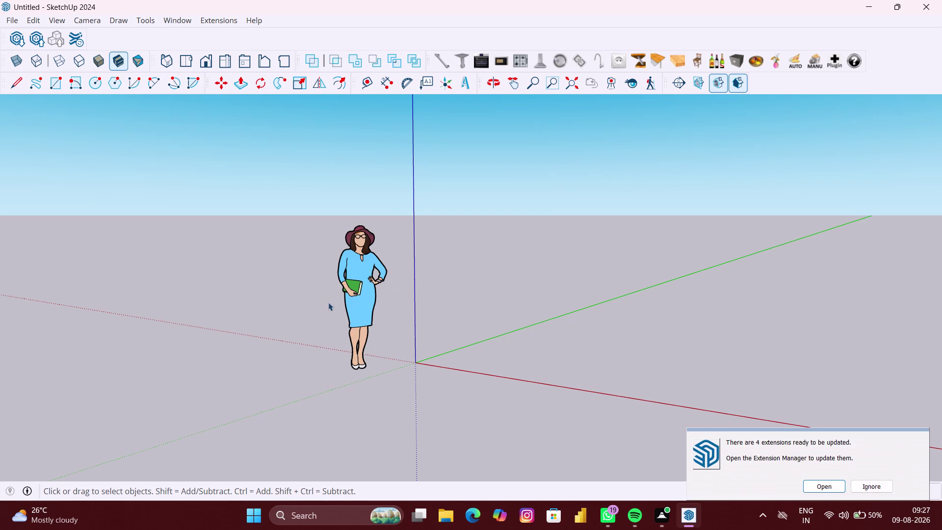
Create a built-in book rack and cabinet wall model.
Delete the default standing person figure from the scene.
click(357, 294)
key(BackSpace)
key(Delete)
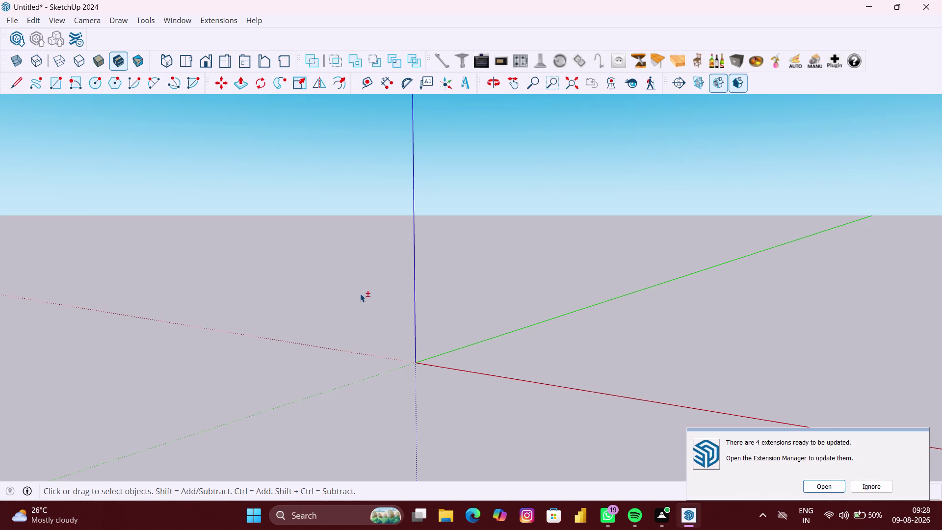
Orbit and pan the view to frame the axes origin and ground plane.
middle_drag(360, 310, 483, 319)
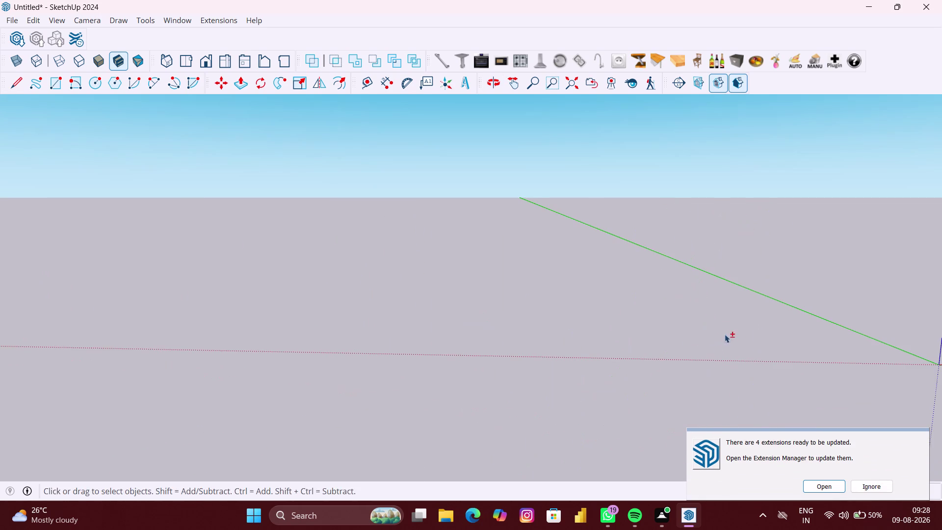
middle_drag(727, 334, 283, 341)
middle_drag(760, 358, 756, 358)
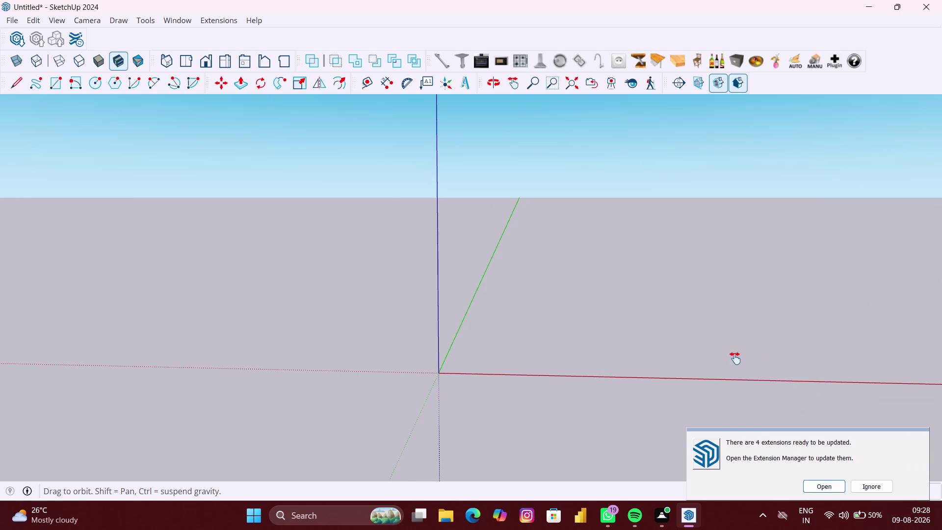
middle_drag(756, 358, 570, 363)
middle_drag(820, 363, 765, 387)
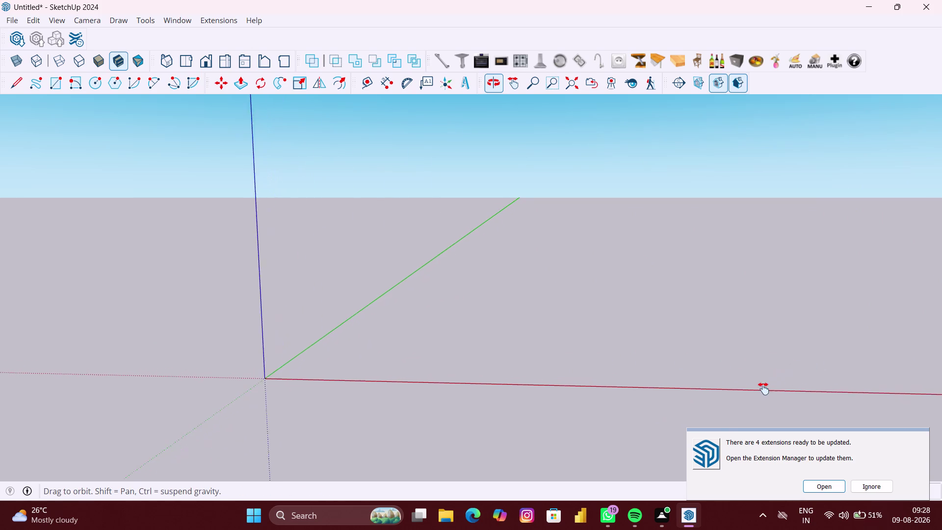
middle_drag(766, 387, 583, 443)
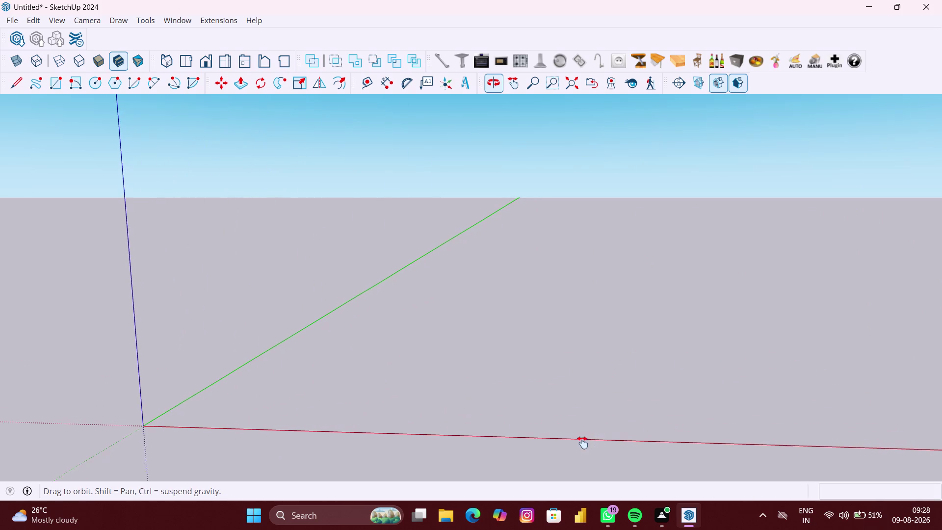
middle_drag(583, 442, 583, 442)
middle_drag(641, 402, 624, 421)
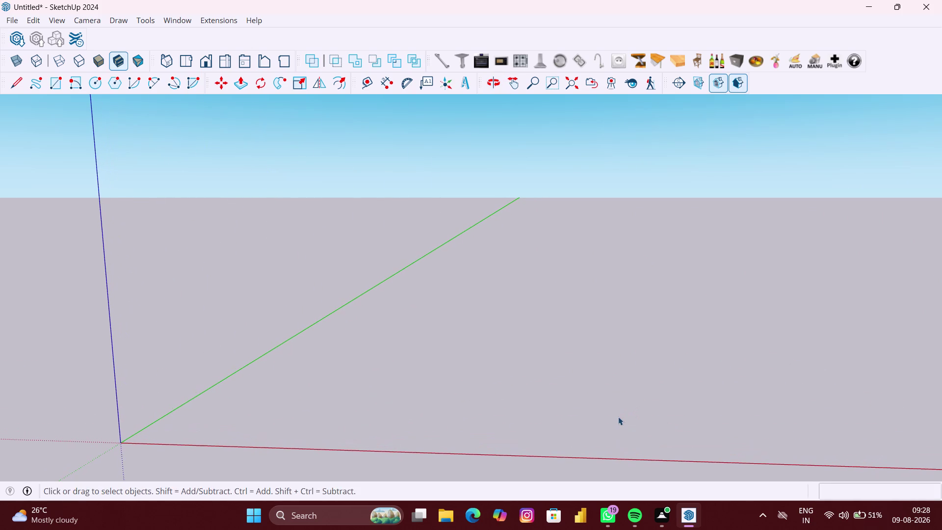
middle_drag(619, 416, 632, 421)
middle_drag(650, 417, 592, 409)
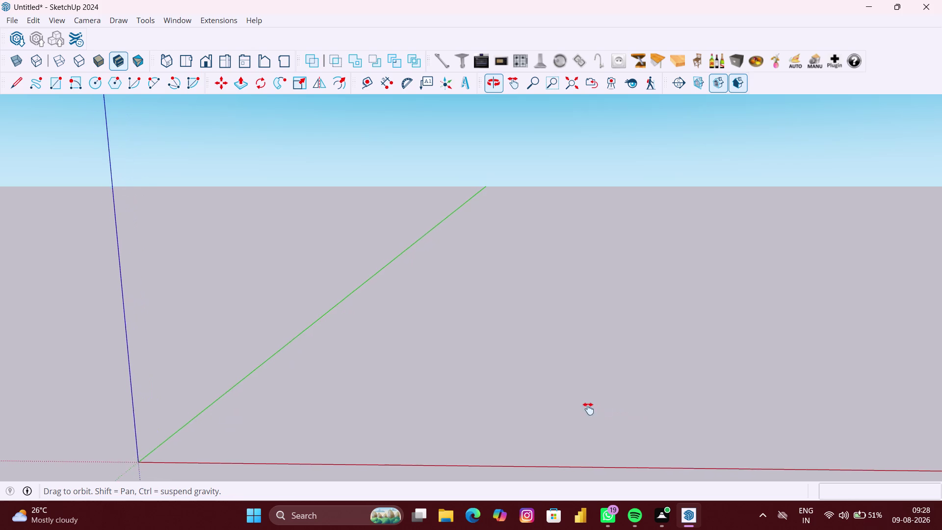
middle_drag(592, 409, 568, 409)
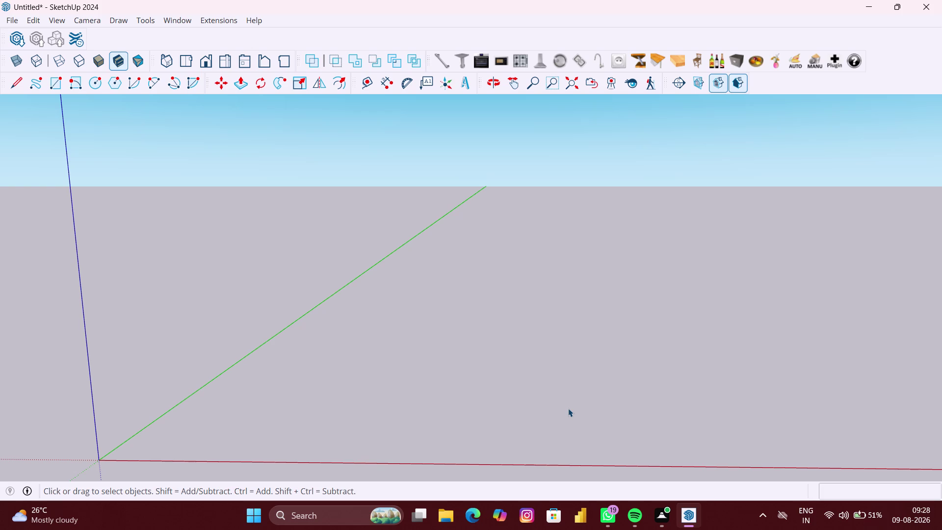
Draw a 10',10' rectangle on the ground from a chosen first corner.
key(r)
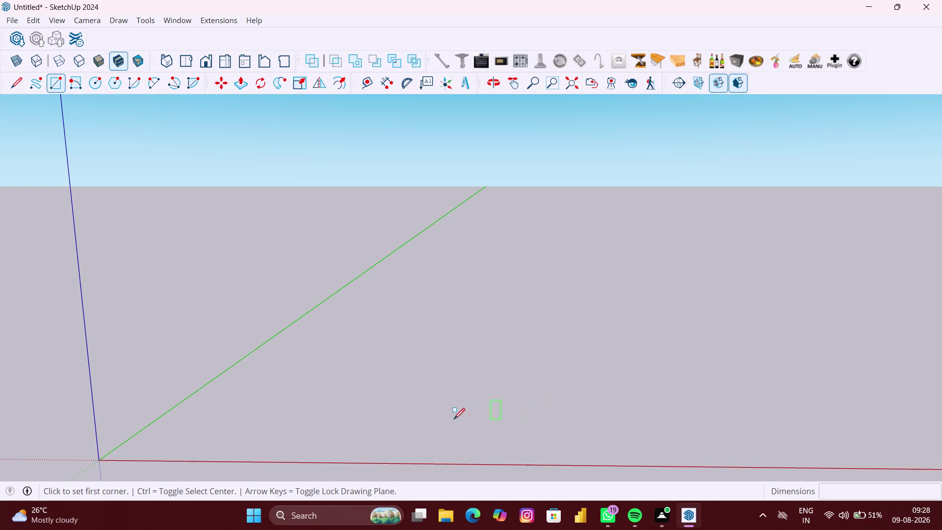
key(Up)
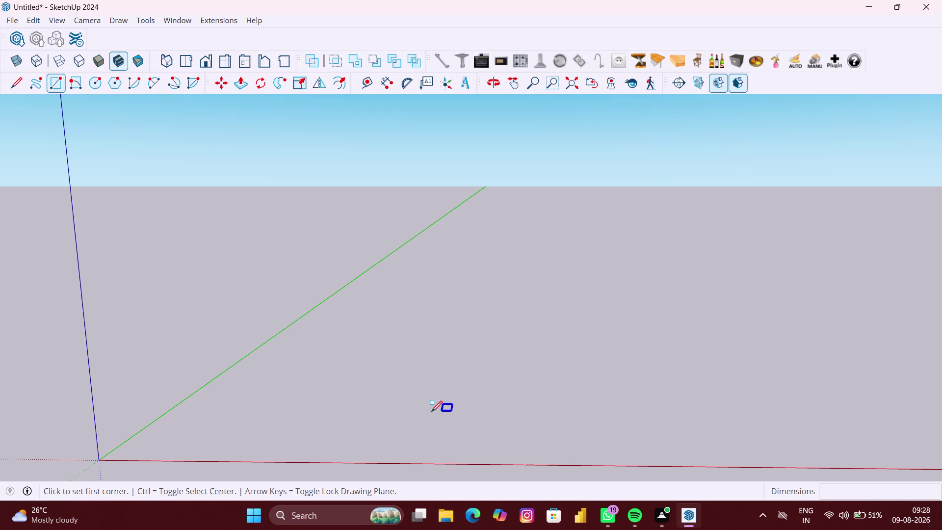
click(431, 412)
text(10)
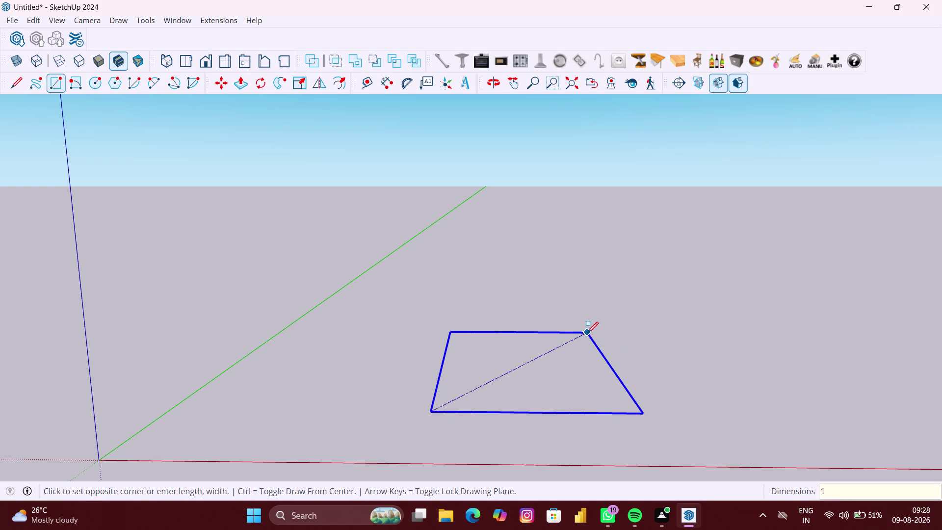
text(',)
text(10')
key(Return)
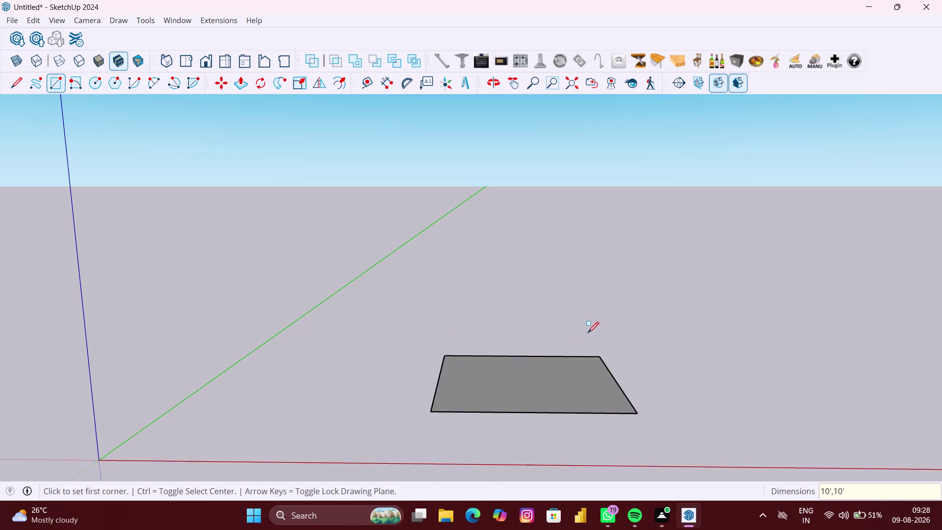
Zoom and orbit closer to the new floor face, then pick the Tape Measure tool.
scroll(up, 3)
middle_drag(622, 419, 622, 437)
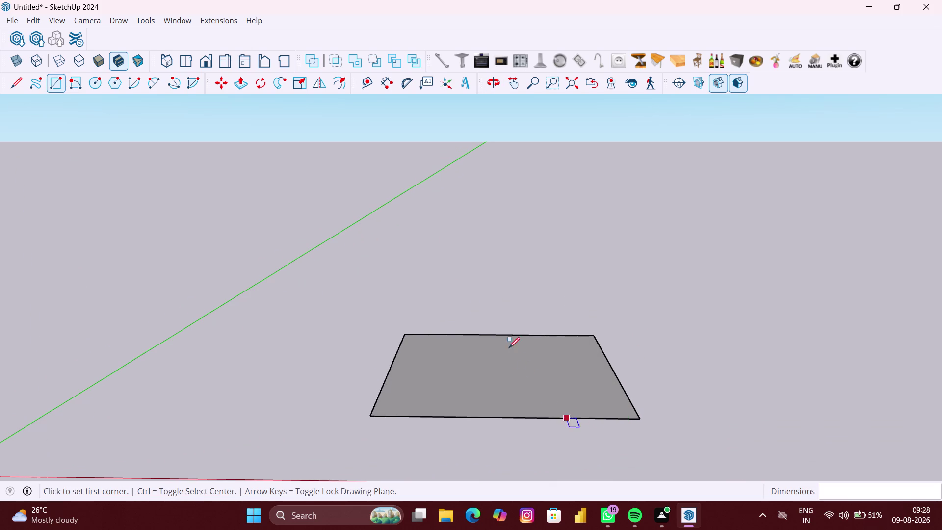
click(363, 76)
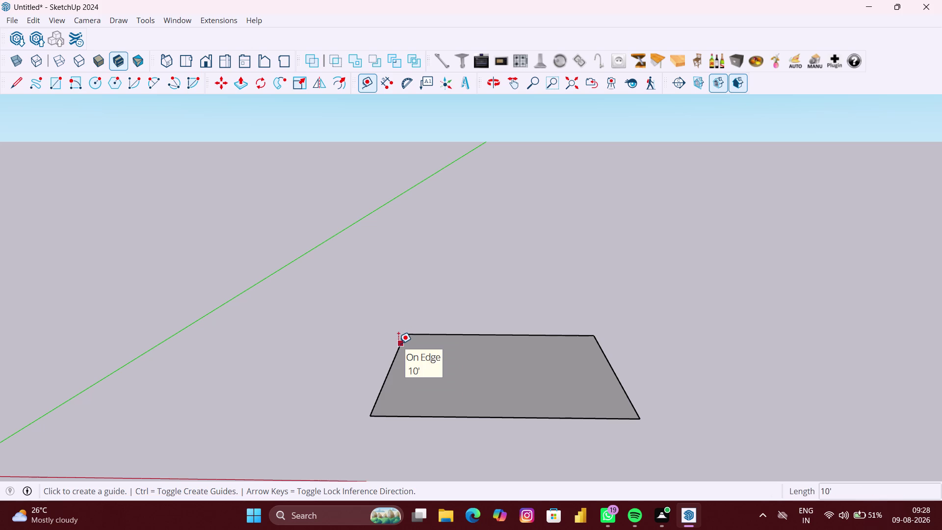
Place a guide line offset 199.41" from the floor face's back edge.
click(398, 344)
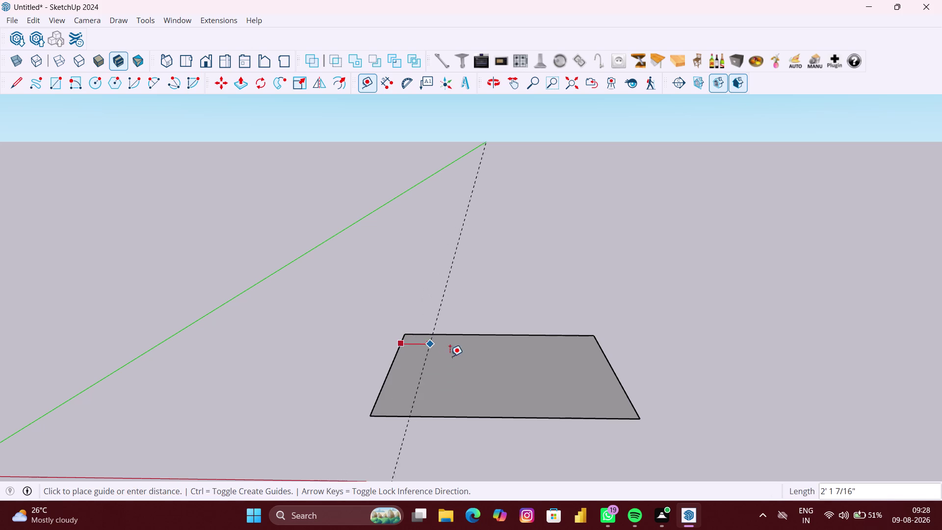
key(1)
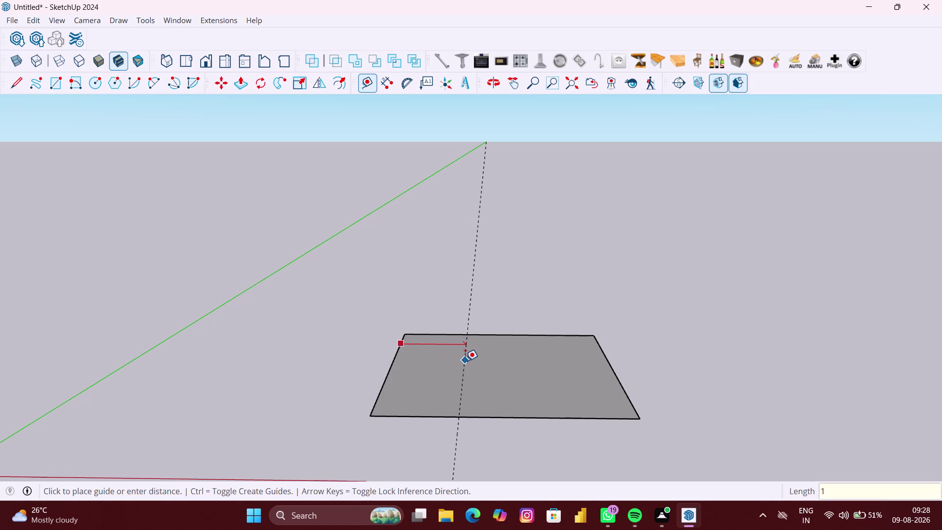
text(99)
text(.41)
key(shift+quotedbl)
key(Return)
Select the floor face together with its edges and activate the Scale tool.
scroll(down, 3)
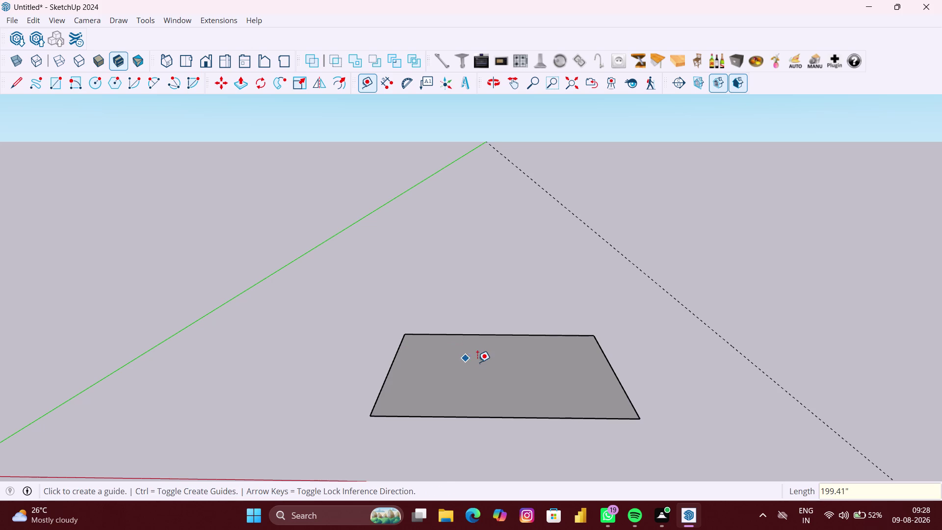
scroll(down, 3)
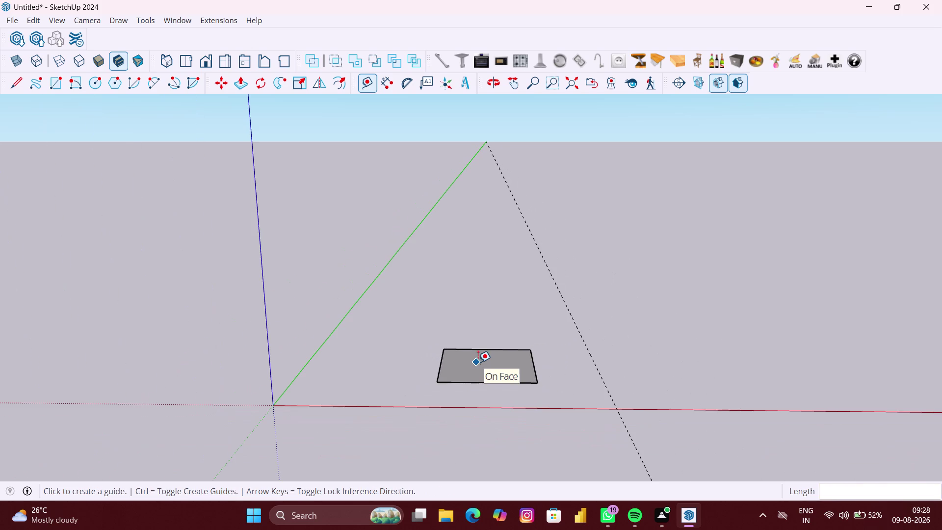
key(space)
scroll(up, 3)
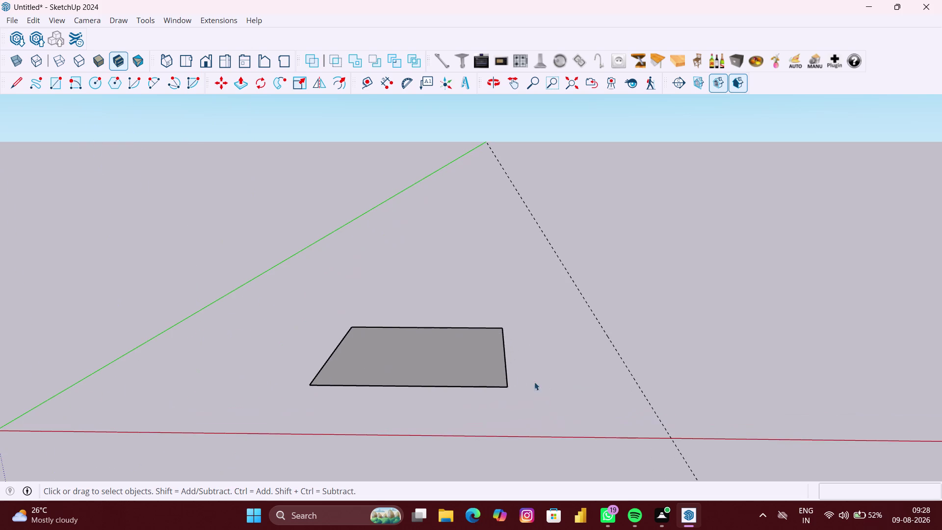
click(492, 372)
double_click(435, 368)
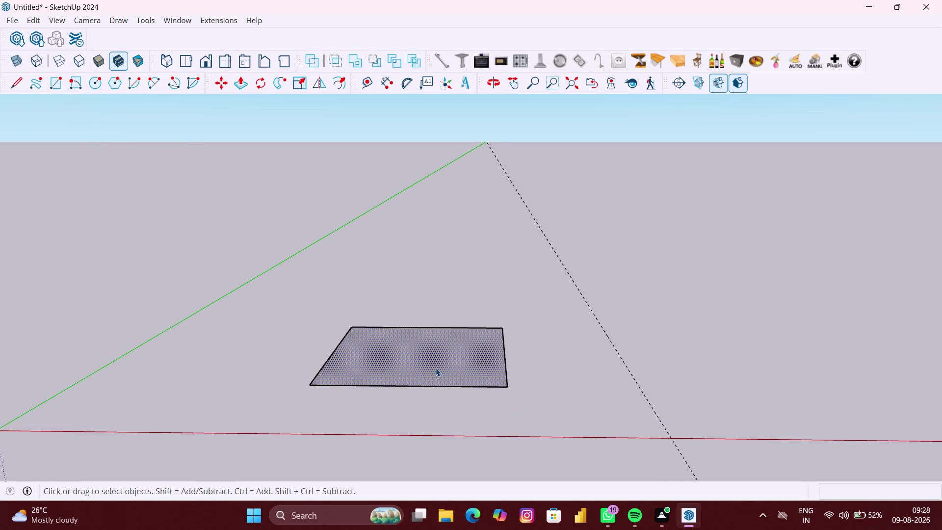
click(294, 84)
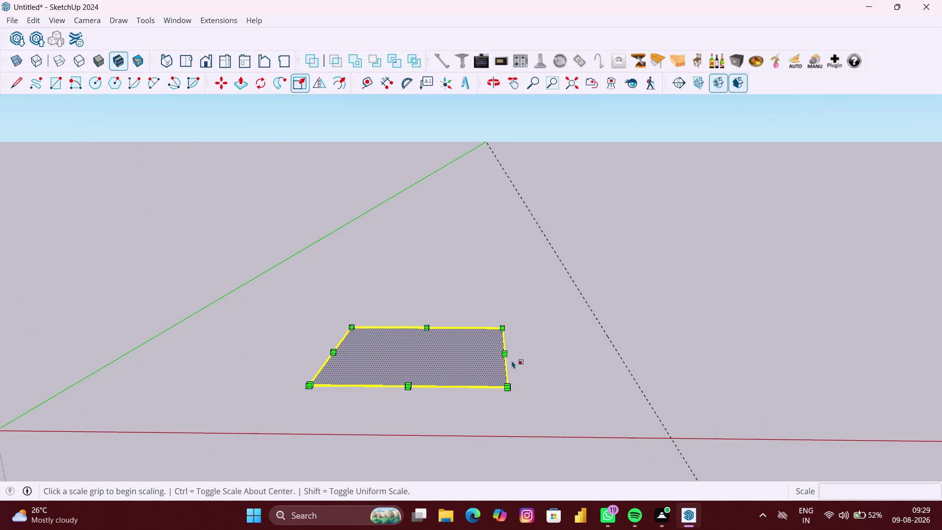
Drag the side scale grip to a Red Scale of 1.60 to lengthen the face.
scroll(up, 3)
click(504, 350)
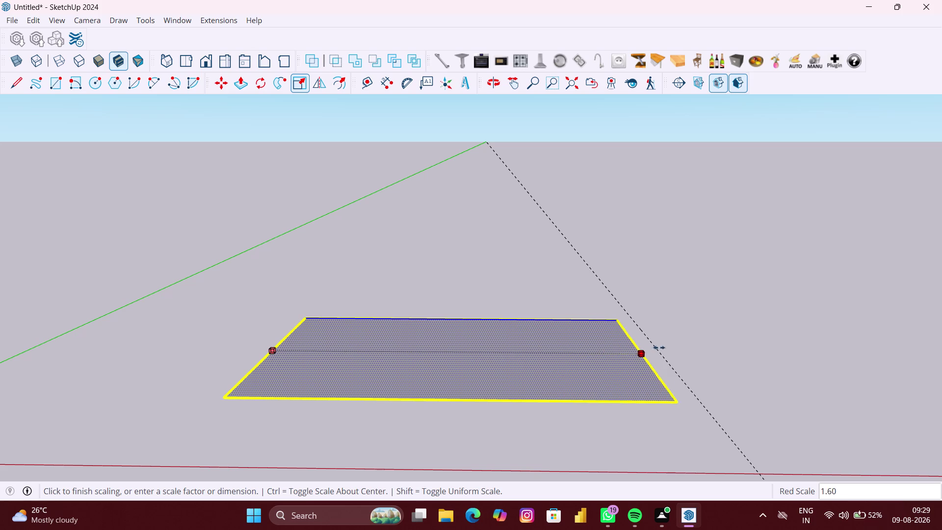
click(660, 348)
scroll(down, 3)
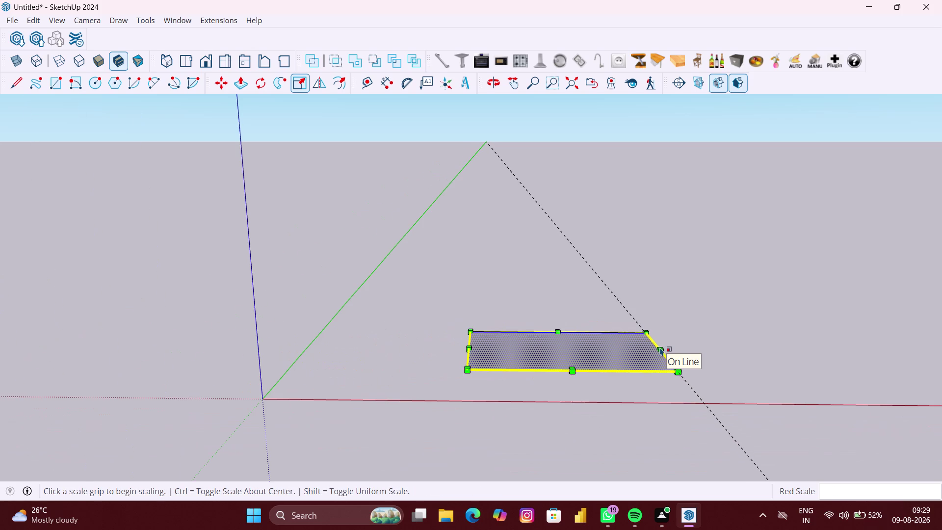
key(space)
Deselect the floor and reframe the view around the stretched face.
click(696, 345)
scroll(up, 3)
middle_drag(581, 381, 553, 415)
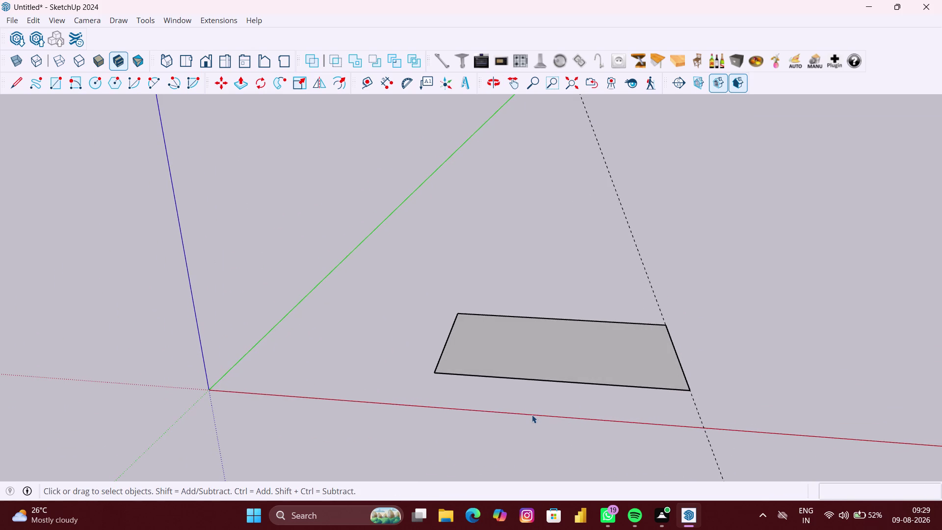
middle_drag(530, 414, 536, 432)
scroll(up, 3)
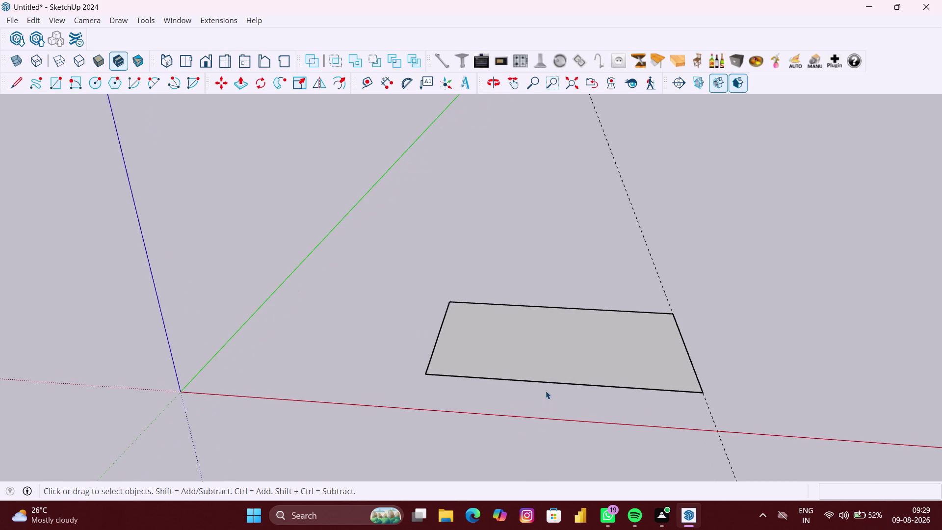
scroll(up, 3)
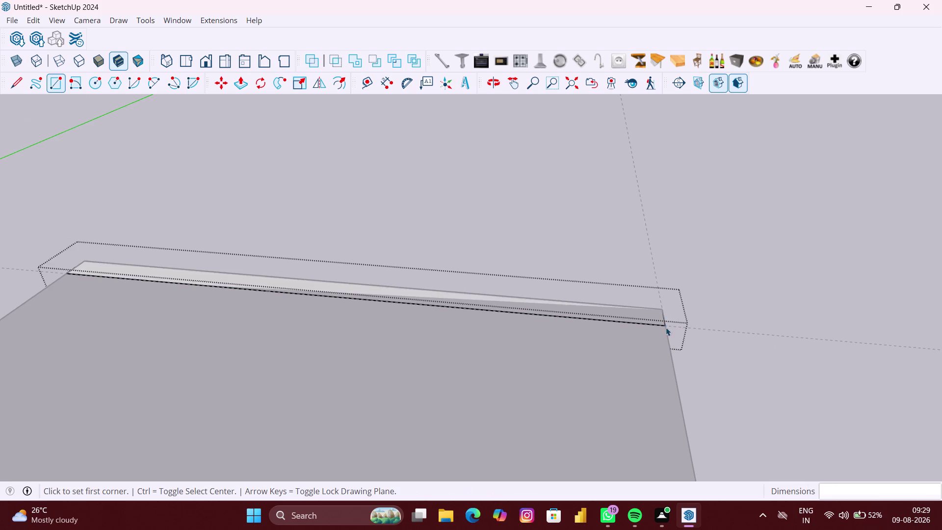
Draw the strip from the back-left corner to where the guide meets the right edge.
click(722, 315)
scroll(down, 3)
middle_drag(611, 343, 645, 327)
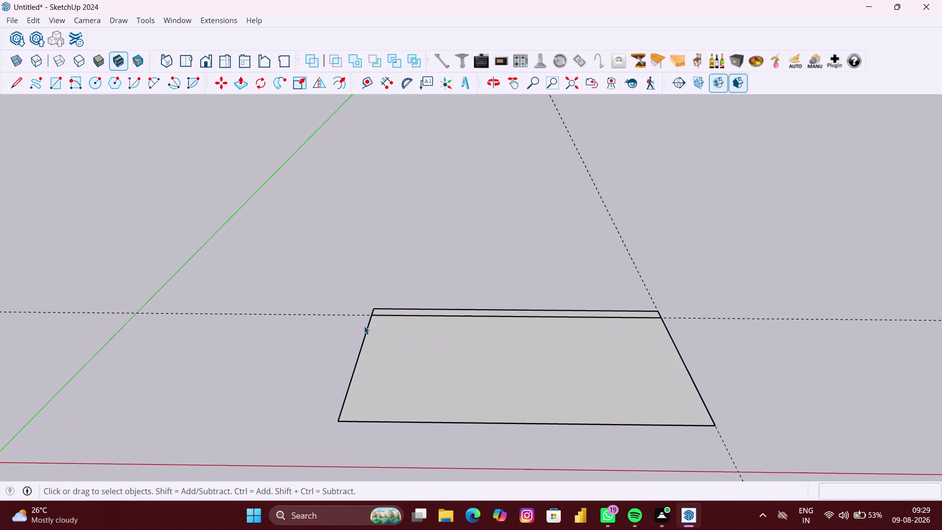